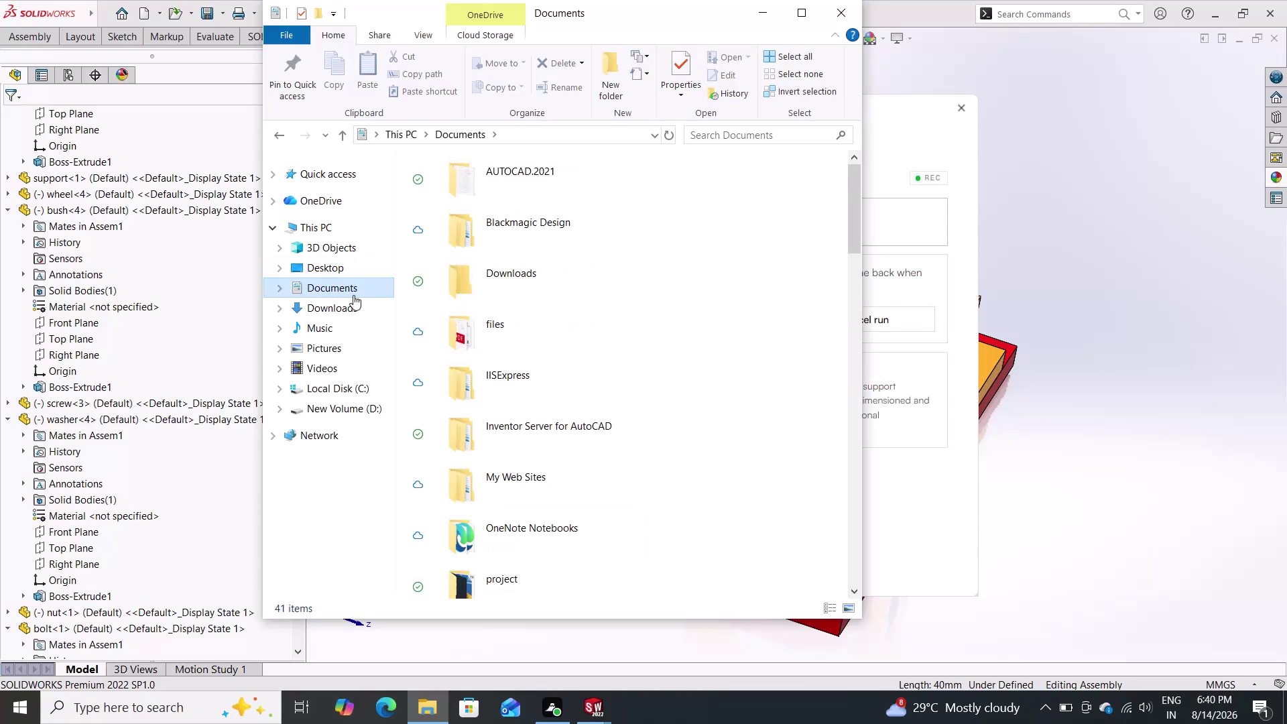
Open the wheel support folder in Documents, showing the assembly, base, bolt and wheel files.
scroll(down, 3)
scroll(up, 3)
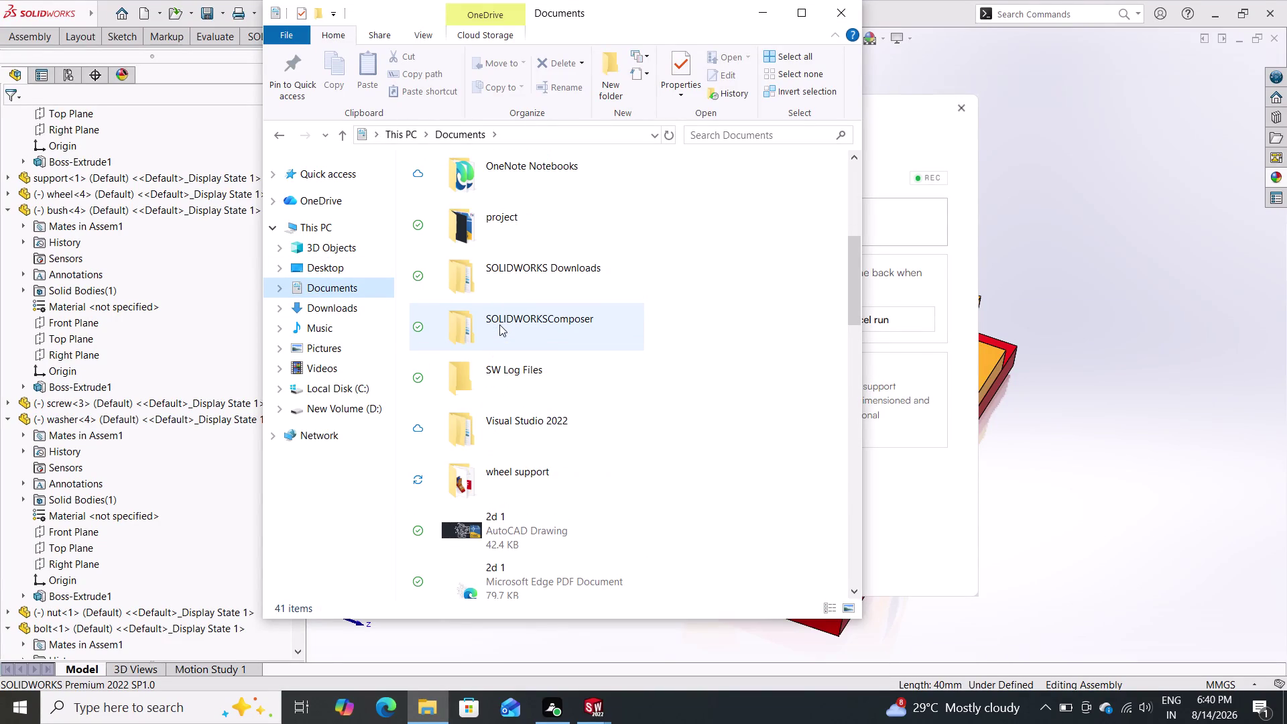
double_click(502, 462)
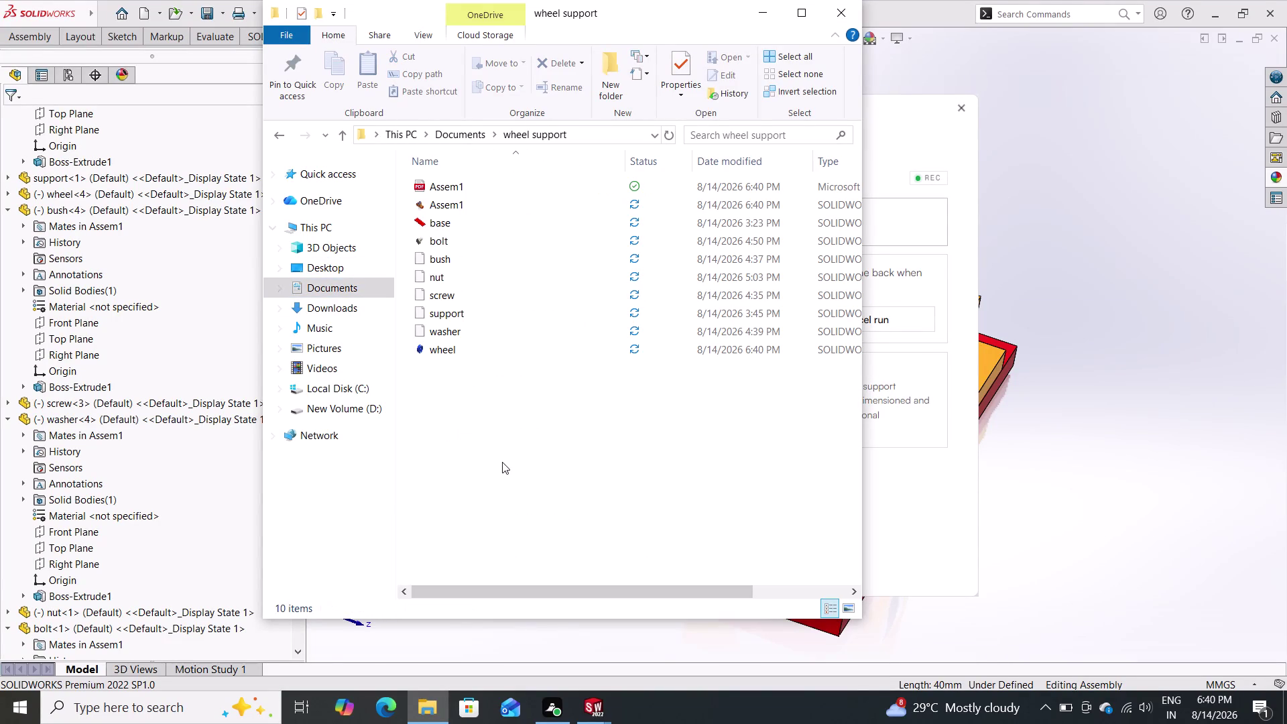